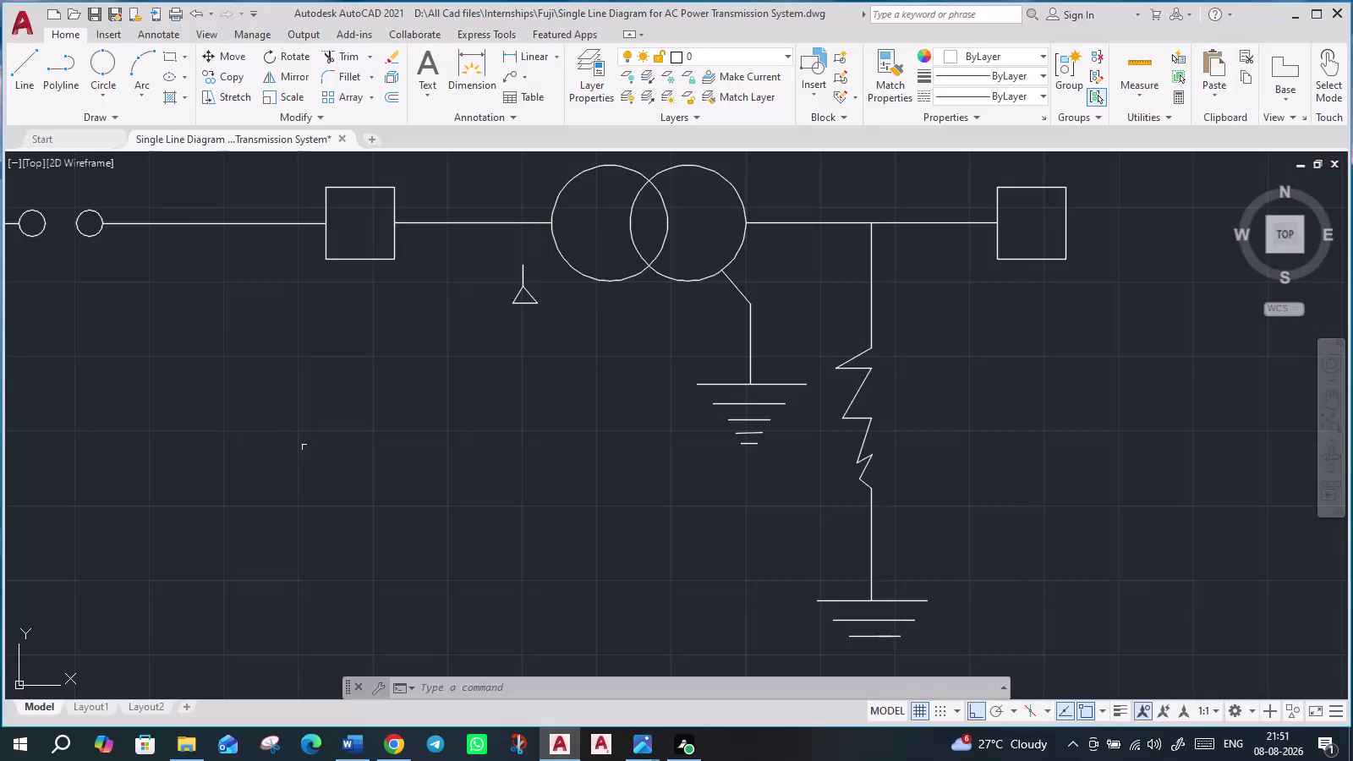
Zoom out to show the whole diagram, from generator circle to last breaker.
scroll(down, 3)
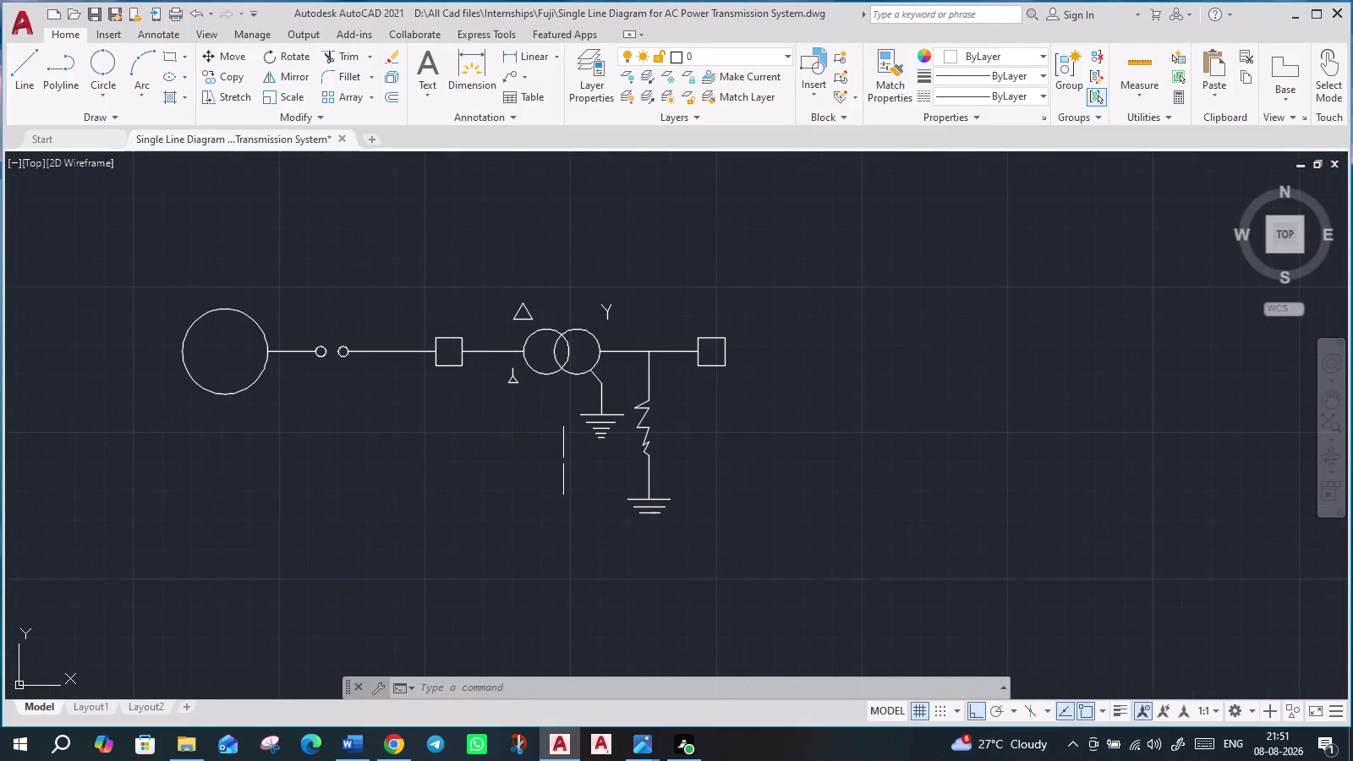